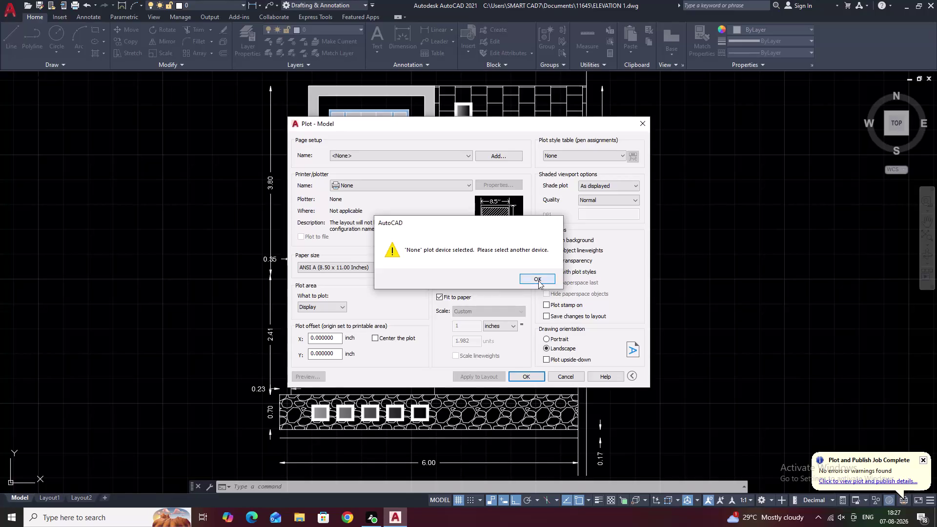
Acknowledge the 'None plot device selected' warning to close the Plot - Model dialog.
click(566, 377)
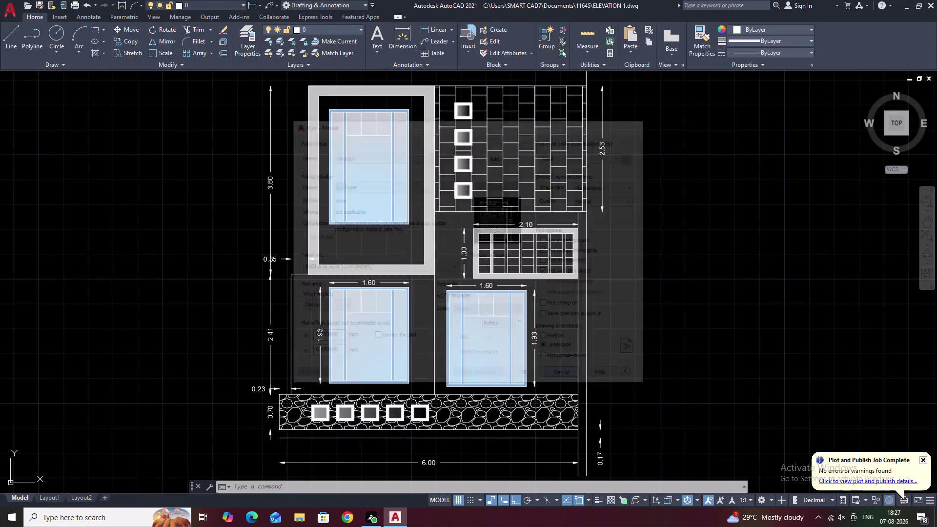